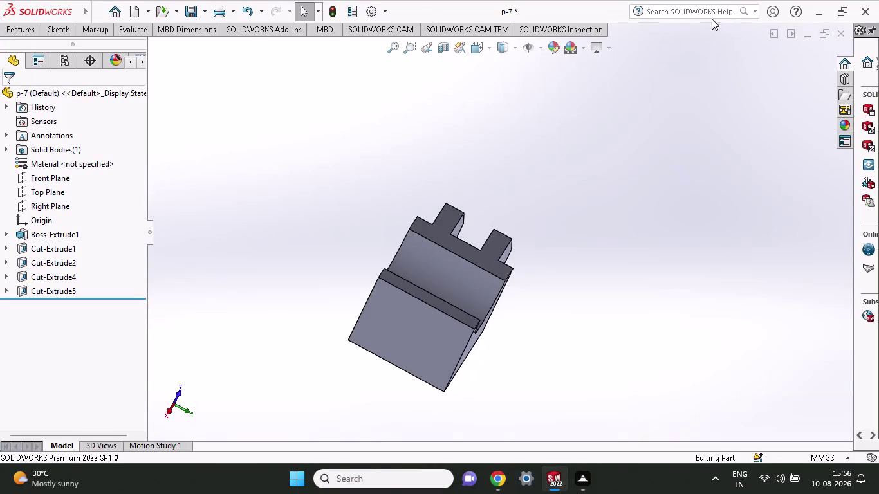
Save the part as p-7.sldprt, overwriting the existing file.
click(93, 14)
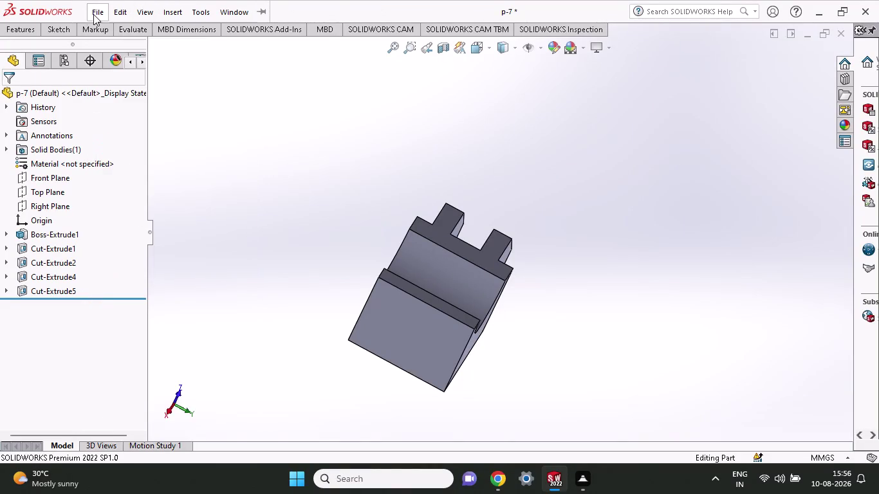
click(92, 10)
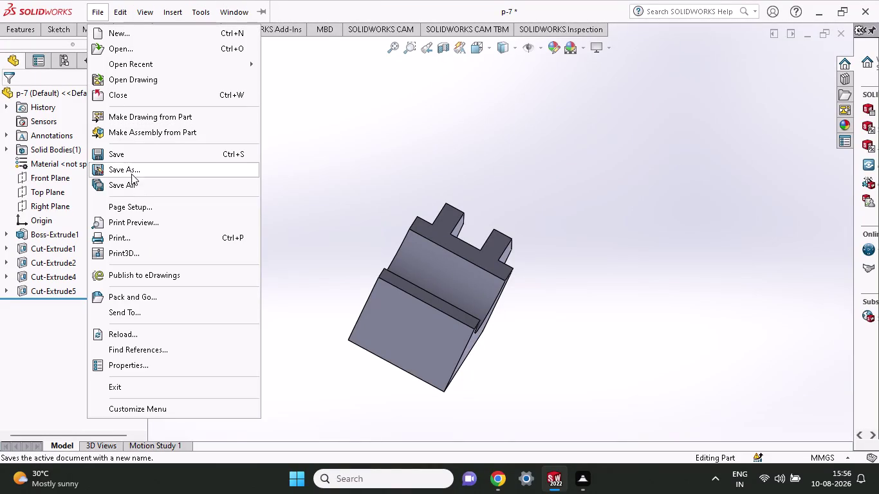
click(132, 174)
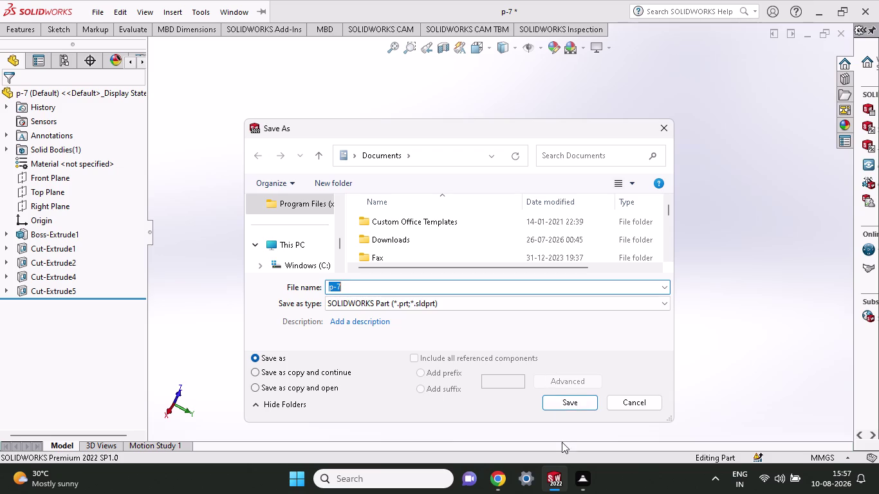
click(564, 404)
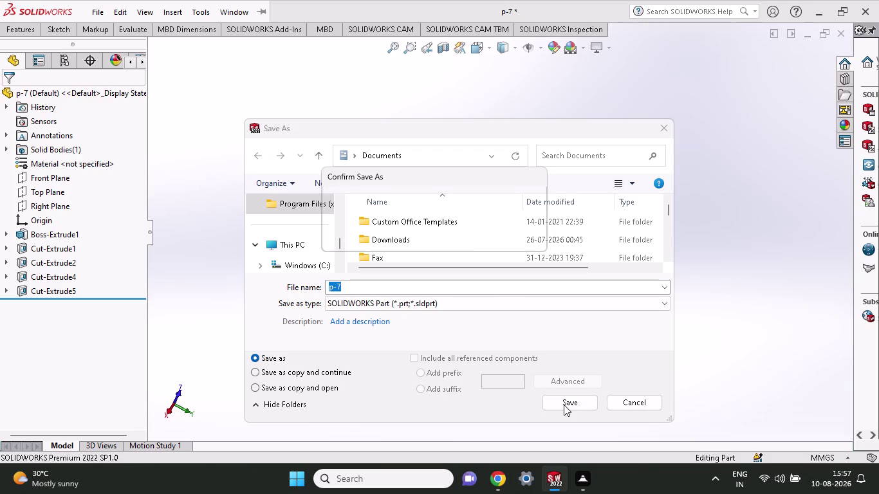
click(473, 239)
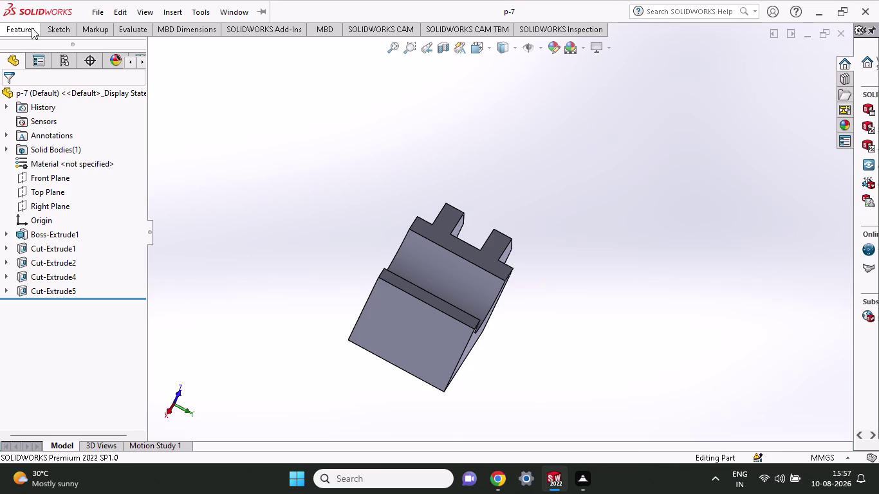
Save a copy of p-7 as an Adobe PDF document in Documents.
click(94, 10)
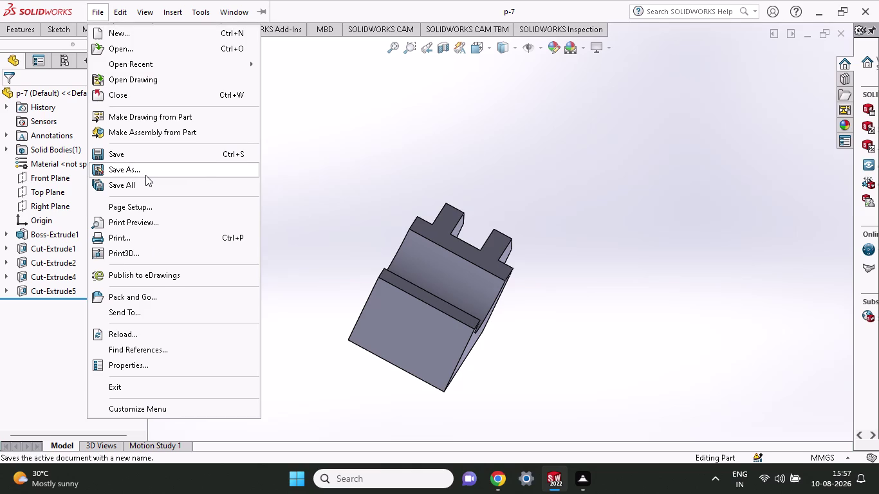
click(146, 176)
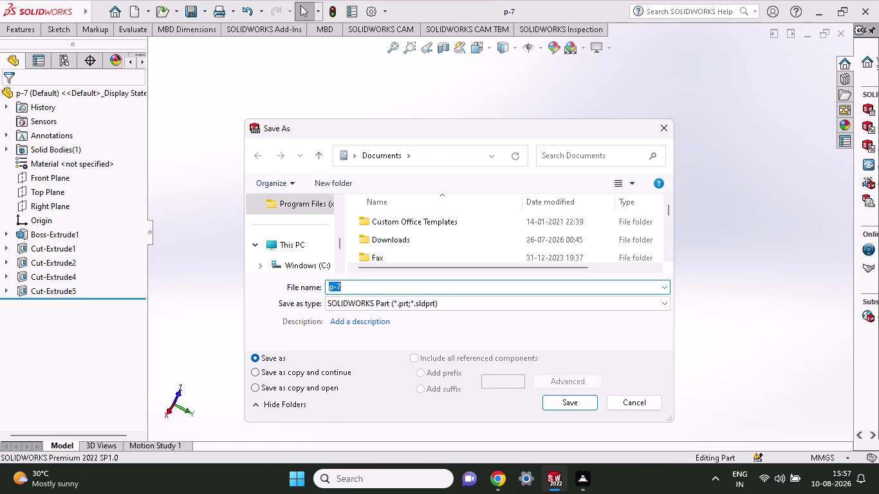
click(424, 303)
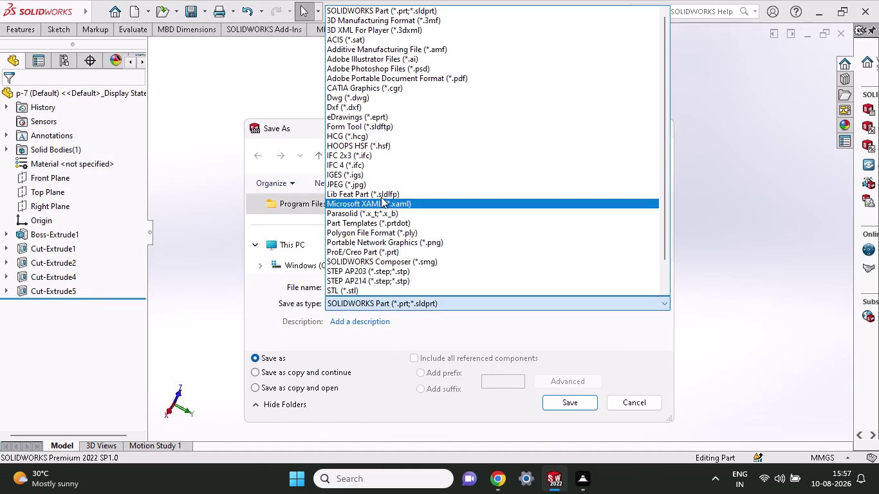
click(417, 82)
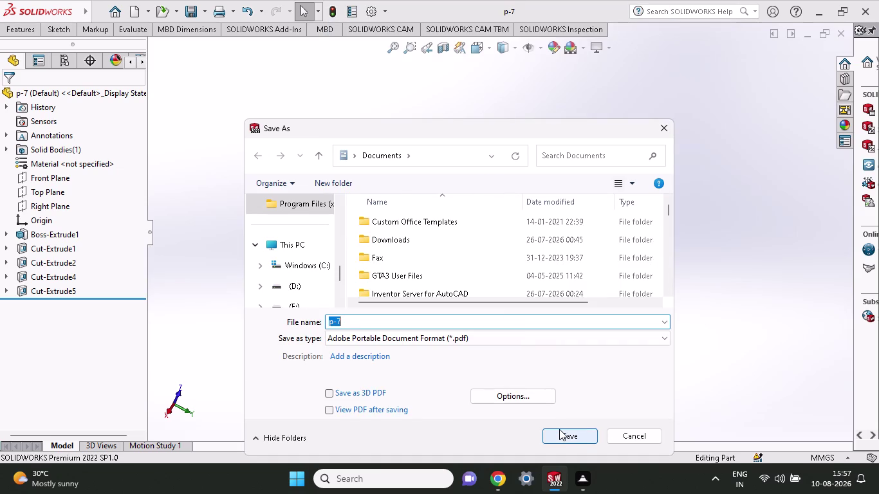
click(560, 436)
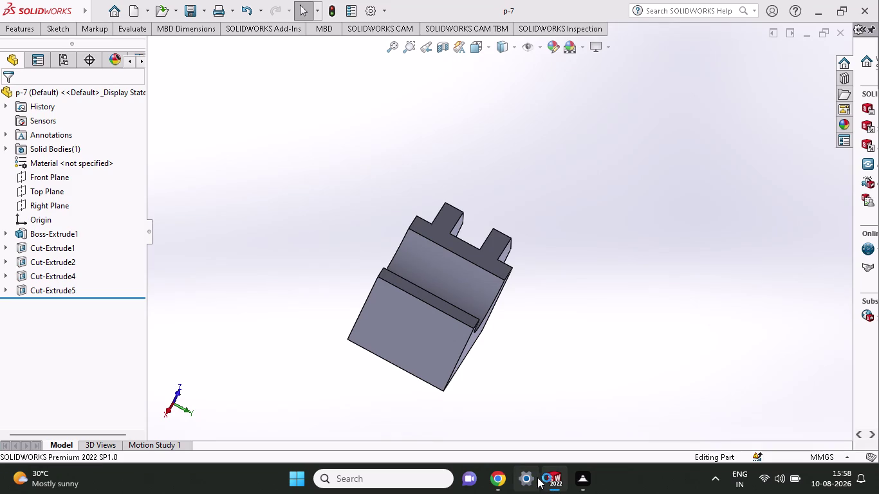
click(581, 482)
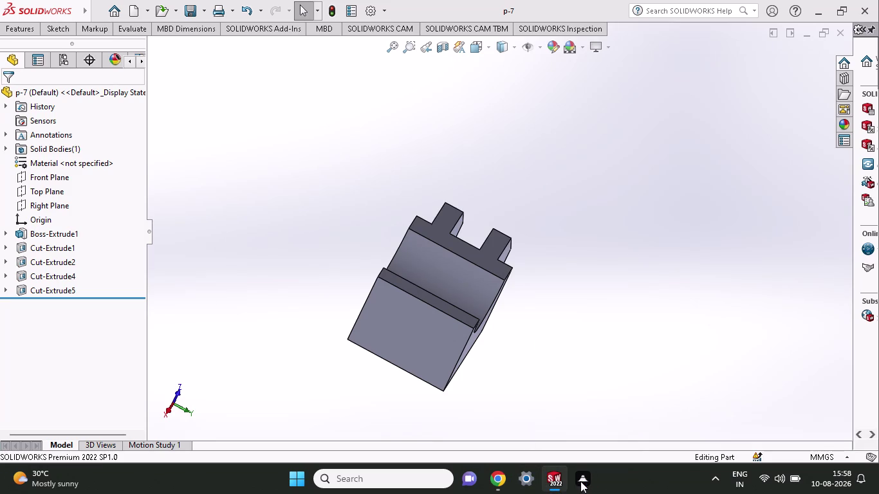